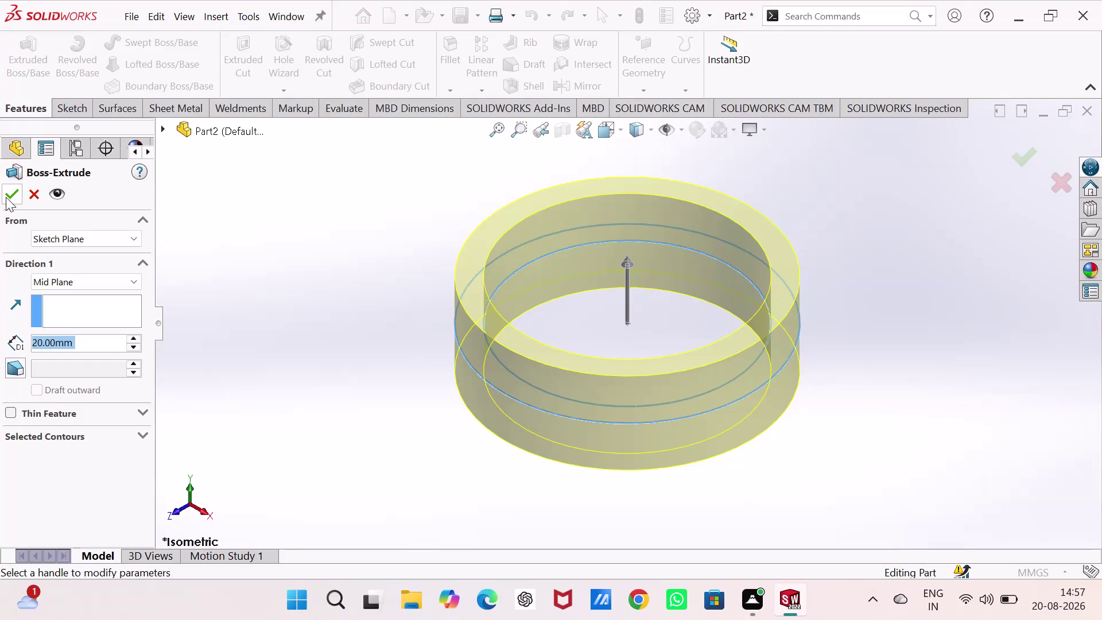
Accept the 20 mm Mid Plane extrusion to create Boss-Extrude1.
click(9, 195)
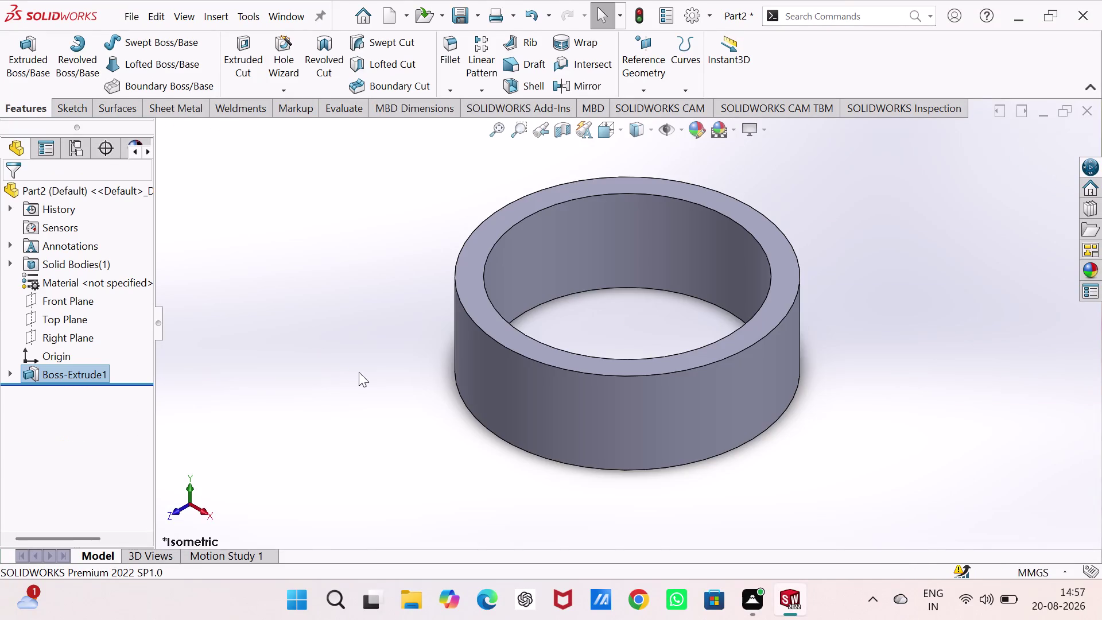
Open a new sketch, Sketch2, on the ring part's Right Plane.
scroll(up, 3)
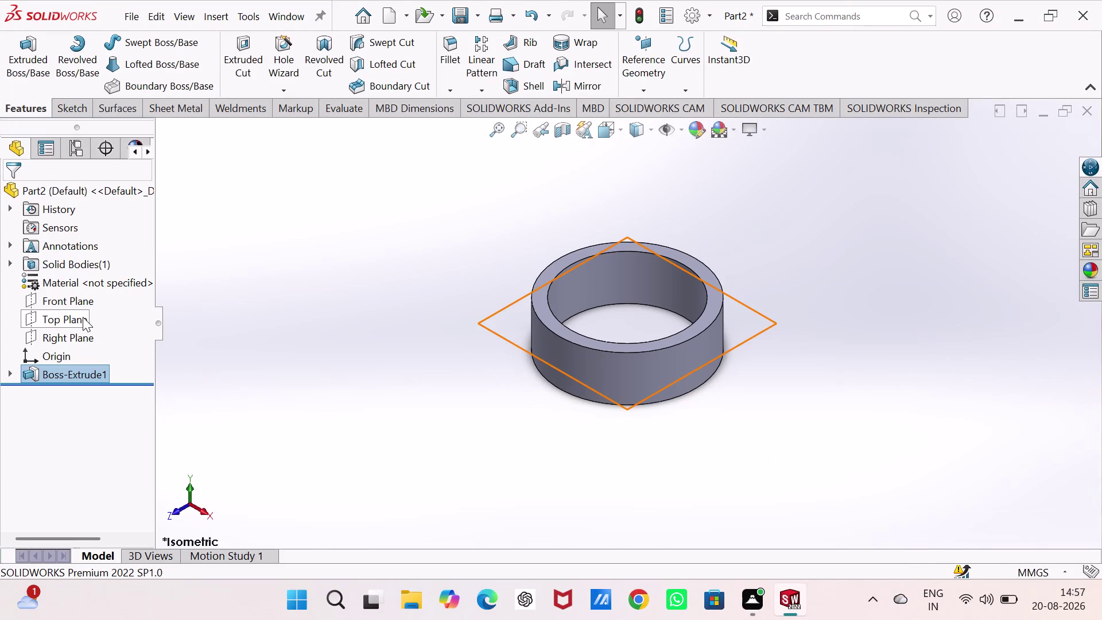
click(78, 331)
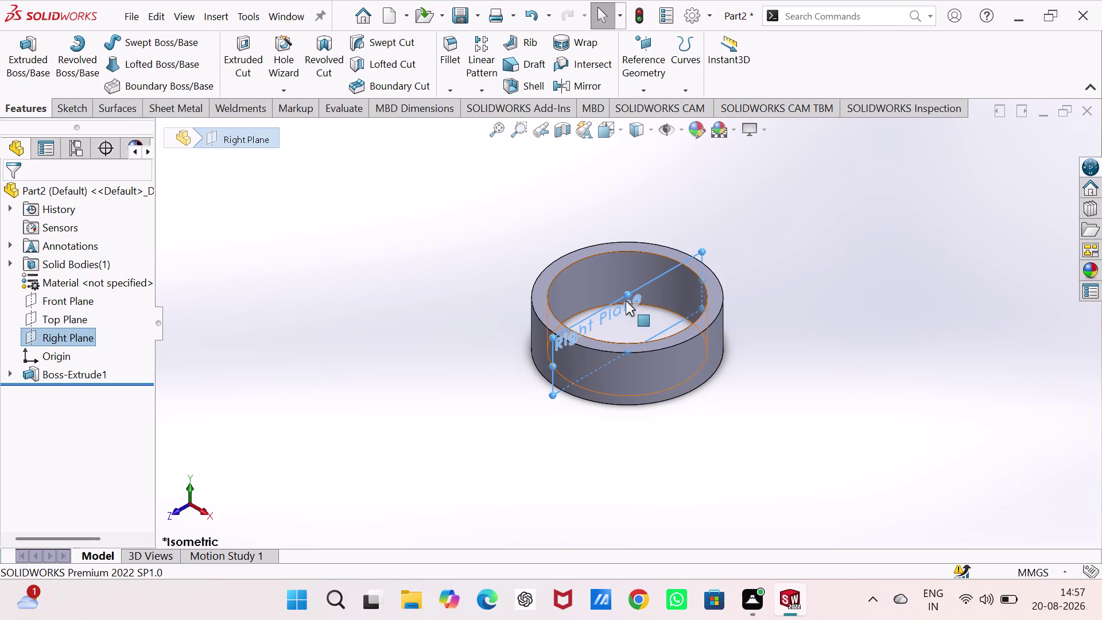
right_click(73, 338)
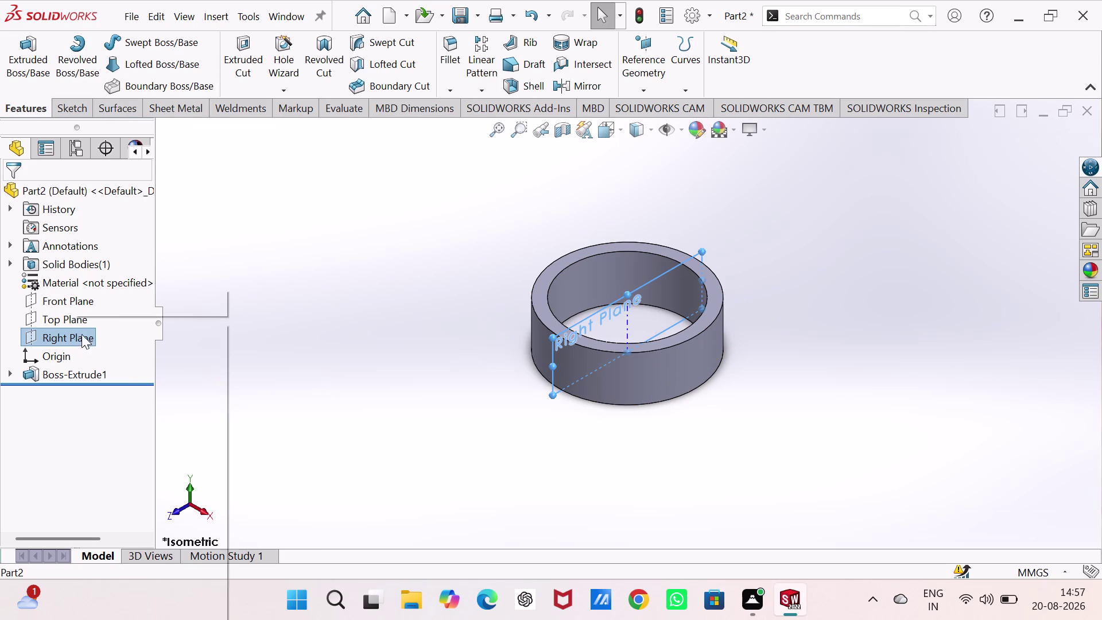
click(95, 306)
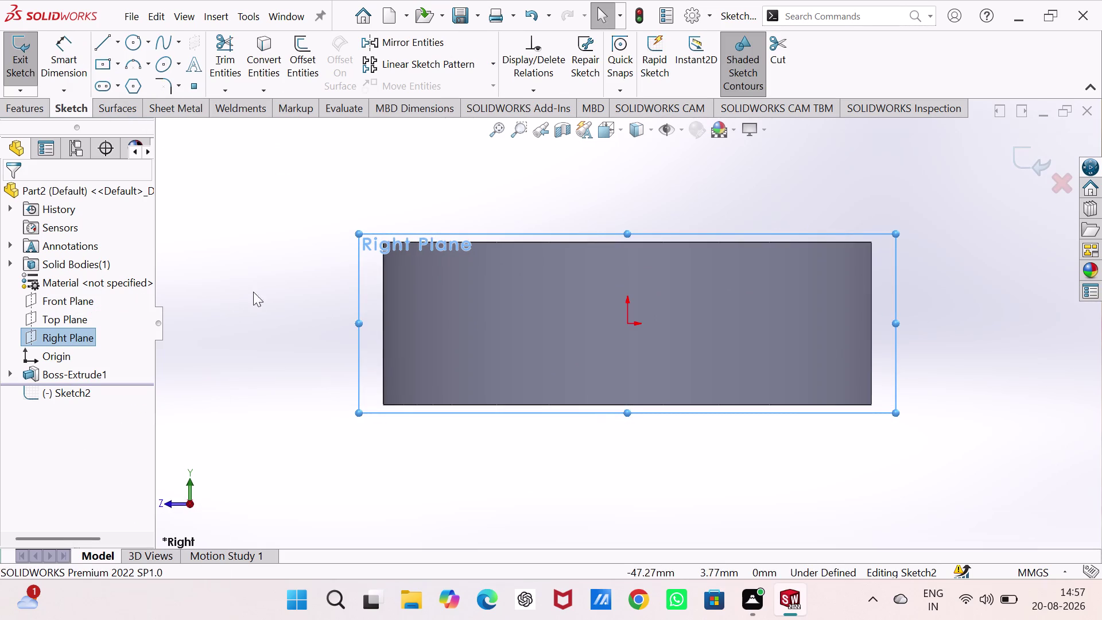
scroll(up, 3)
scroll(up, 3)
scroll(down, 3)
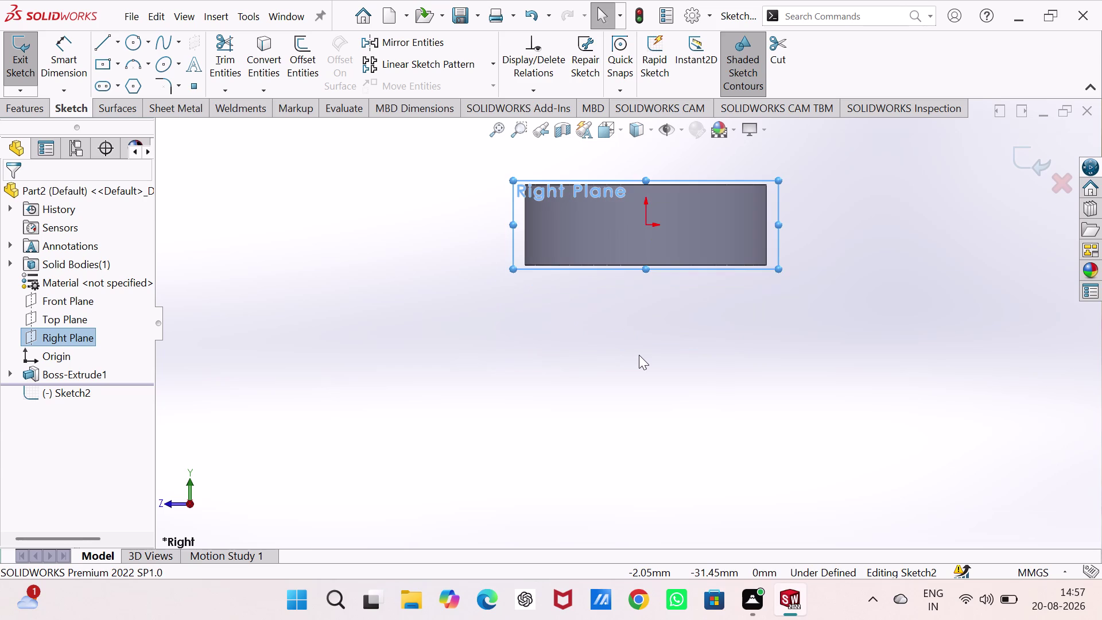